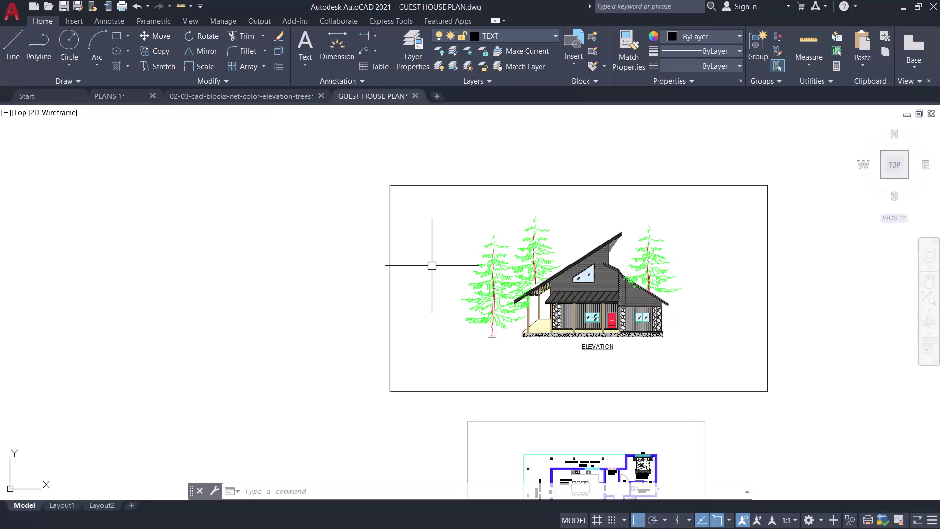
Start a plot using the DWG To PDF.pc3 plotter with ISO A4 paper.
key(ctrl+p)
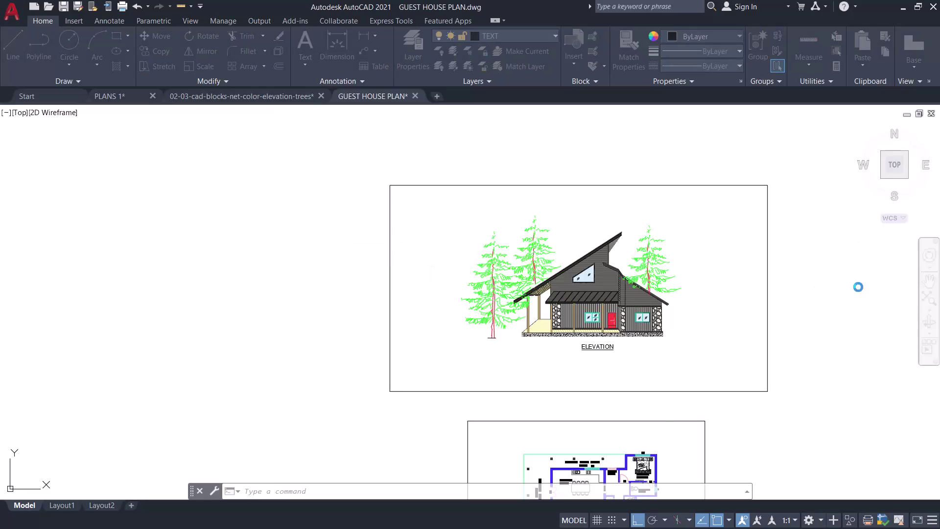
click(423, 185)
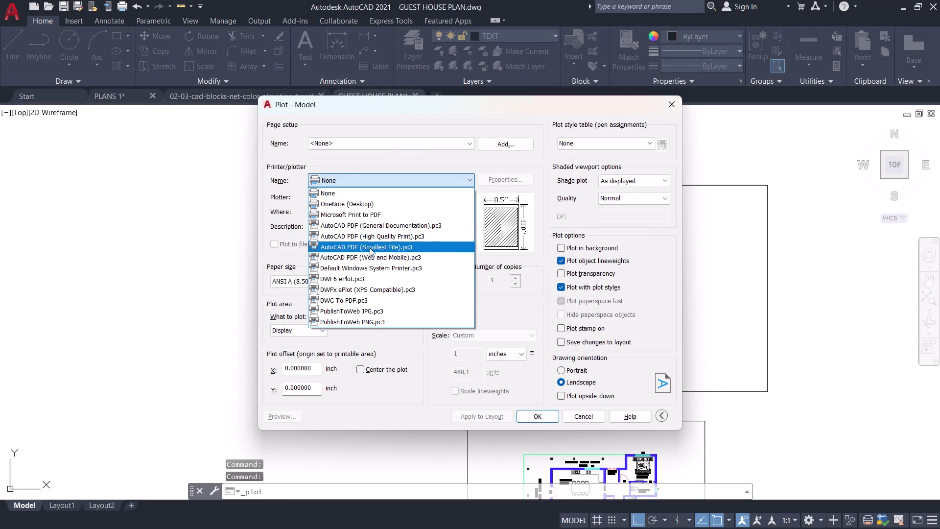
click(374, 298)
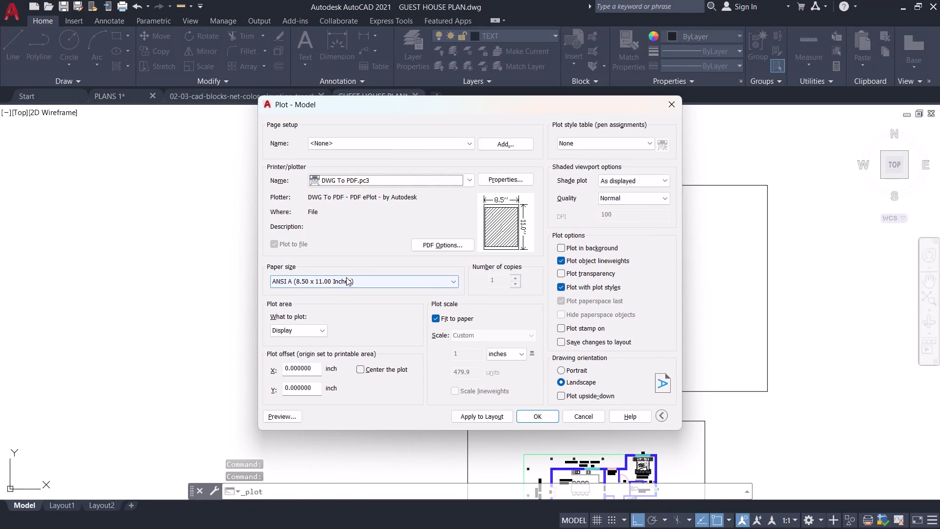
click(346, 277)
scroll(up, 3)
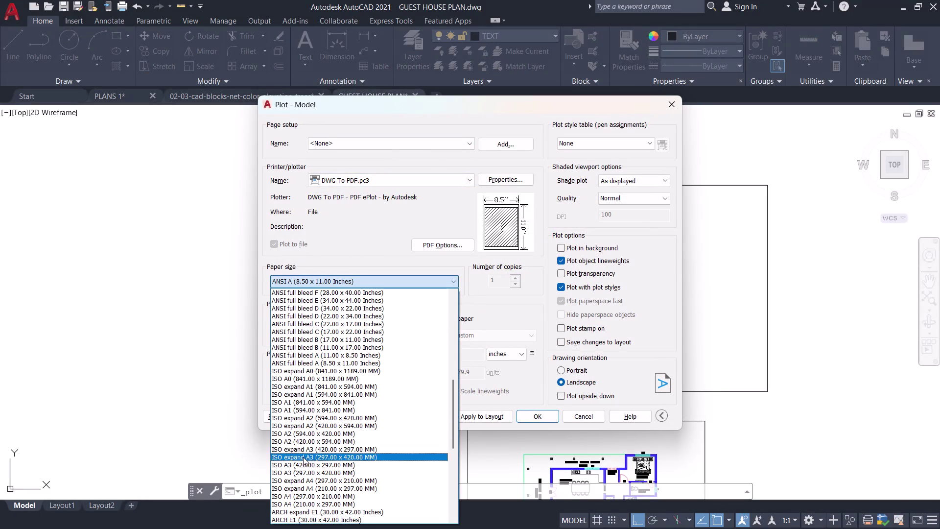
scroll(down, 3)
click(298, 450)
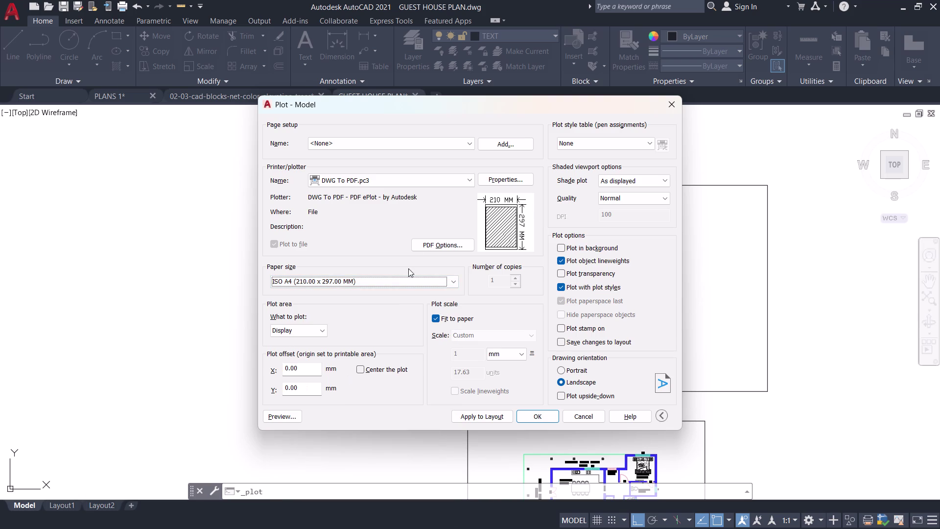
click(412, 182)
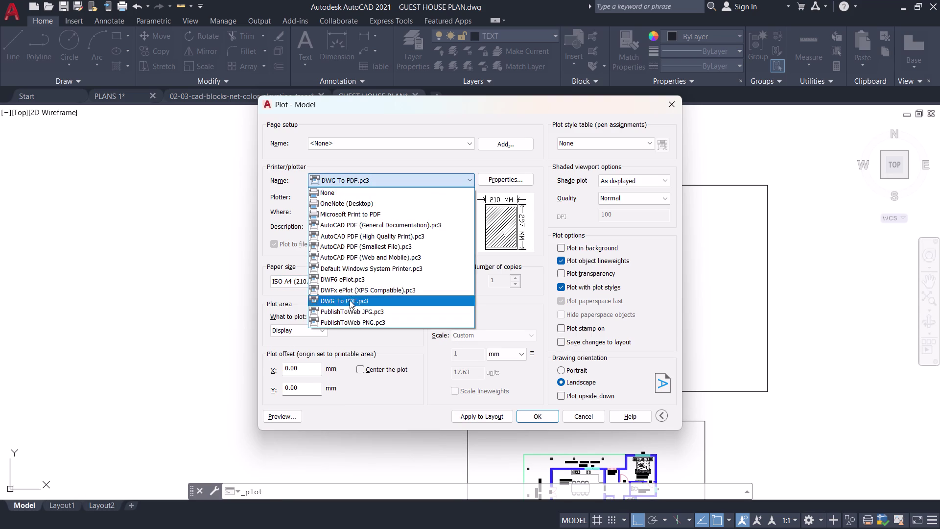
click(346, 403)
Select landscape ISO A4 (297 x 210 mm), centre the plot, and set What to plot to Window.
click(359, 280)
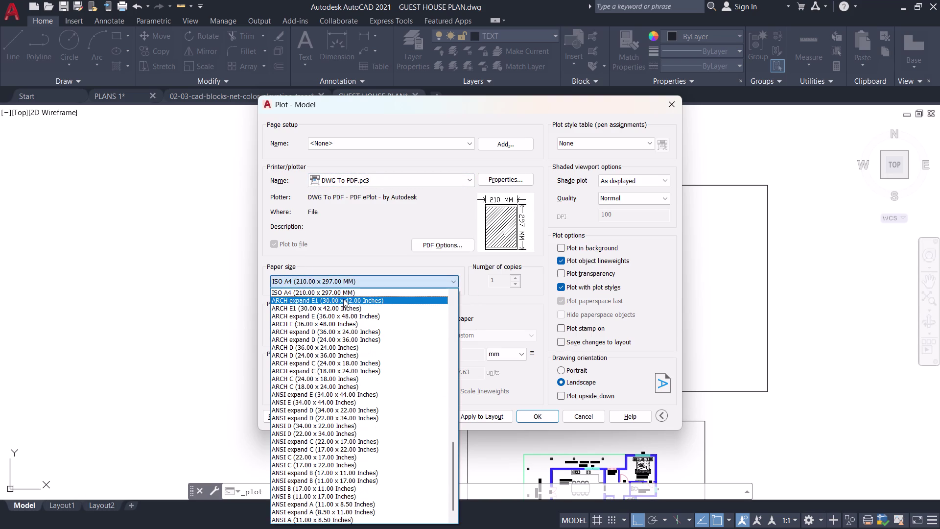
click(341, 294)
scroll(up, 3)
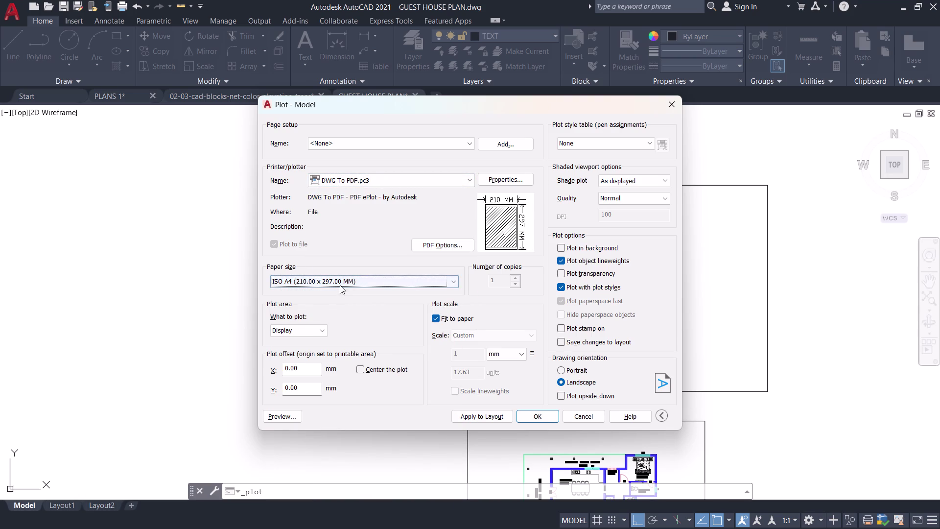
click(340, 285)
scroll(up, 3)
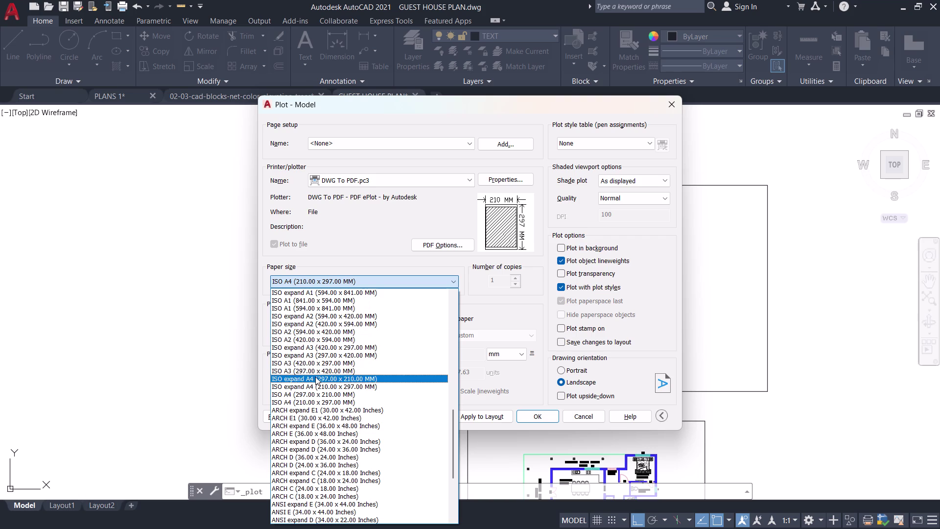
click(311, 393)
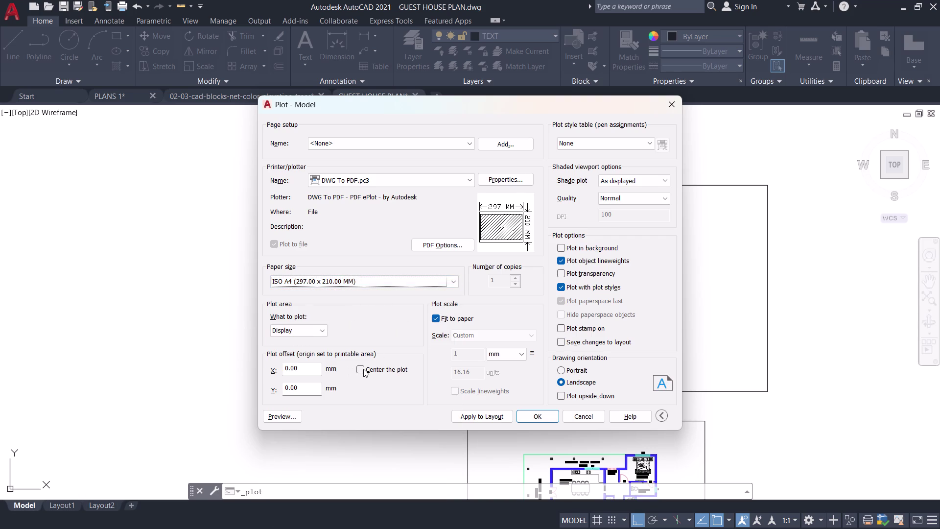
click(363, 368)
click(324, 331)
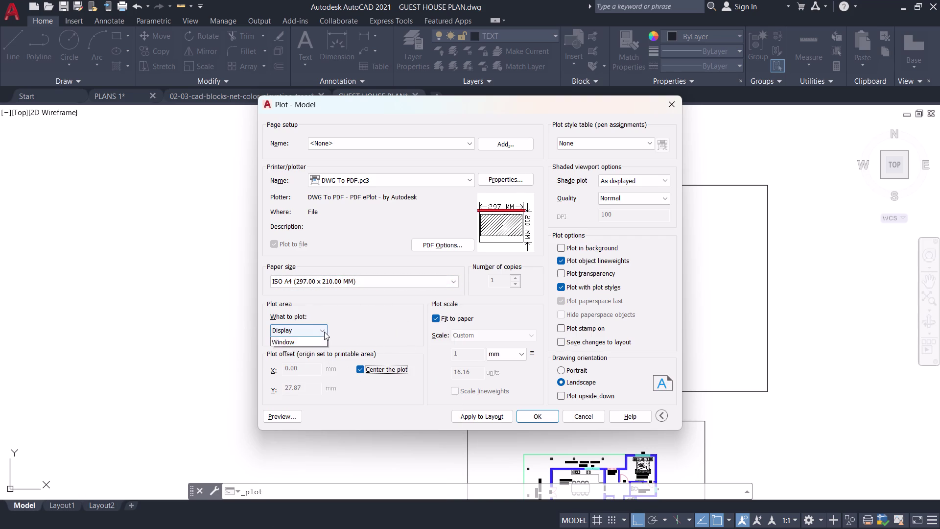
click(305, 362)
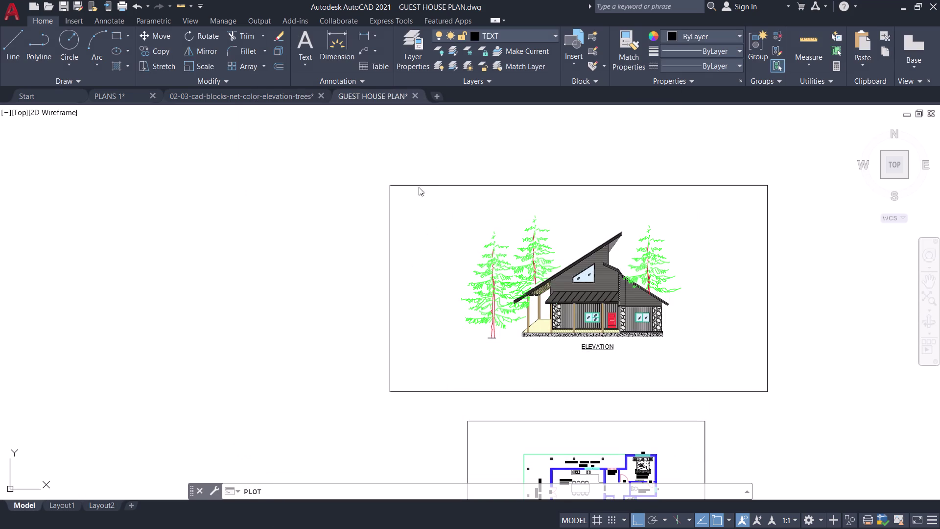
Window the elevation's rectangular frame as plot area, preview it, and re-pick both corners.
click(397, 206)
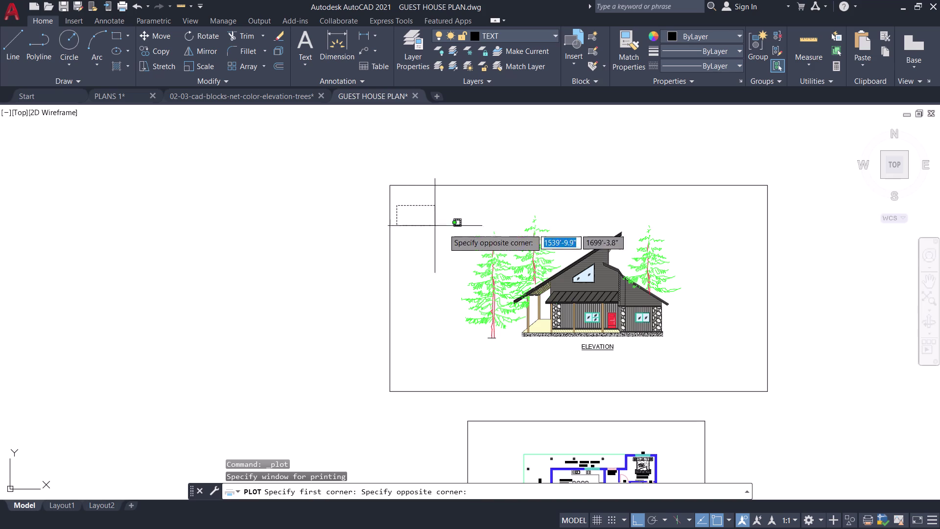
click(705, 360)
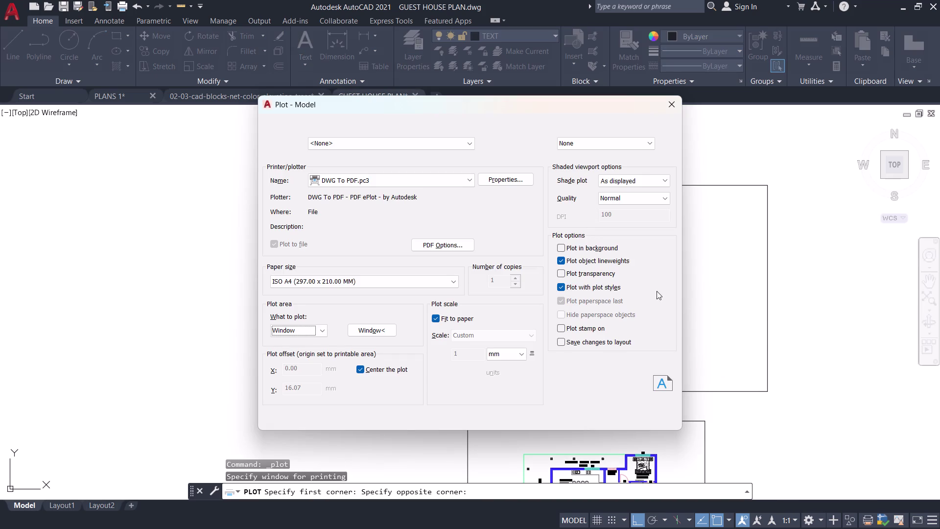
click(289, 415)
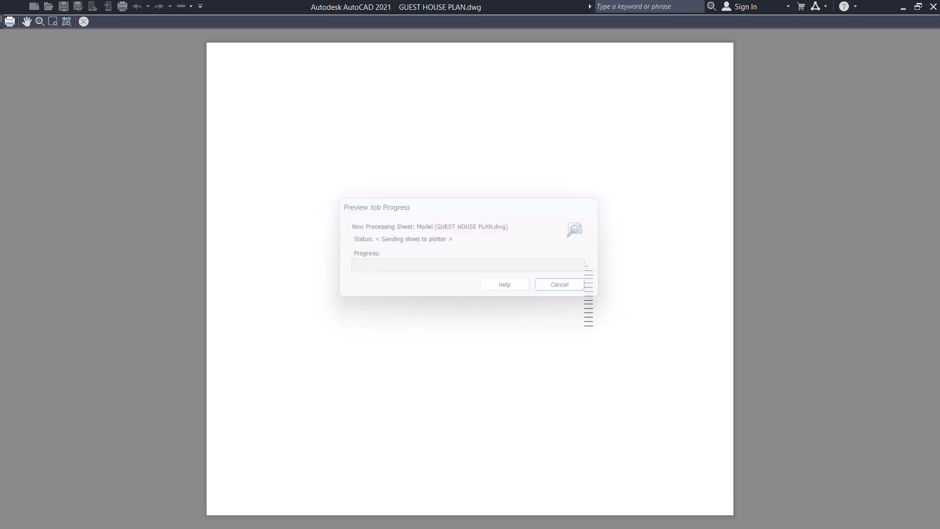
scroll(up, 3)
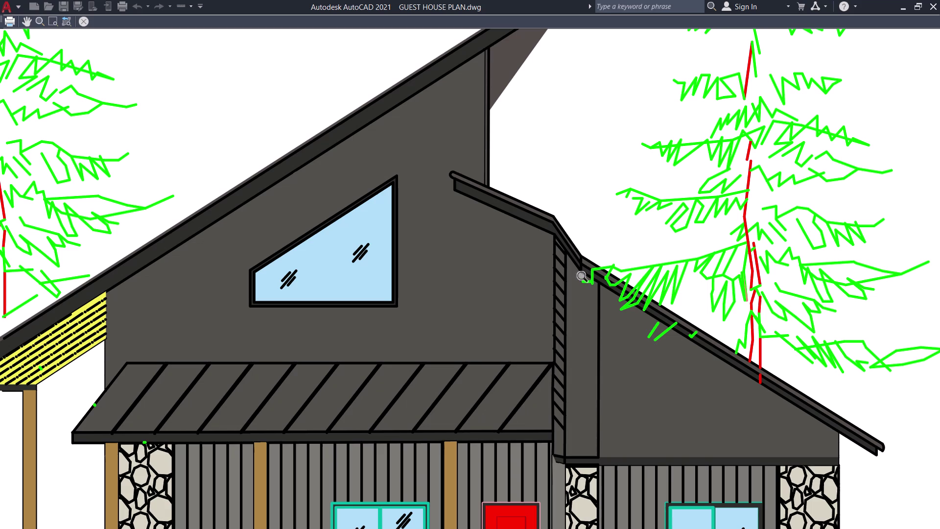
click(82, 21)
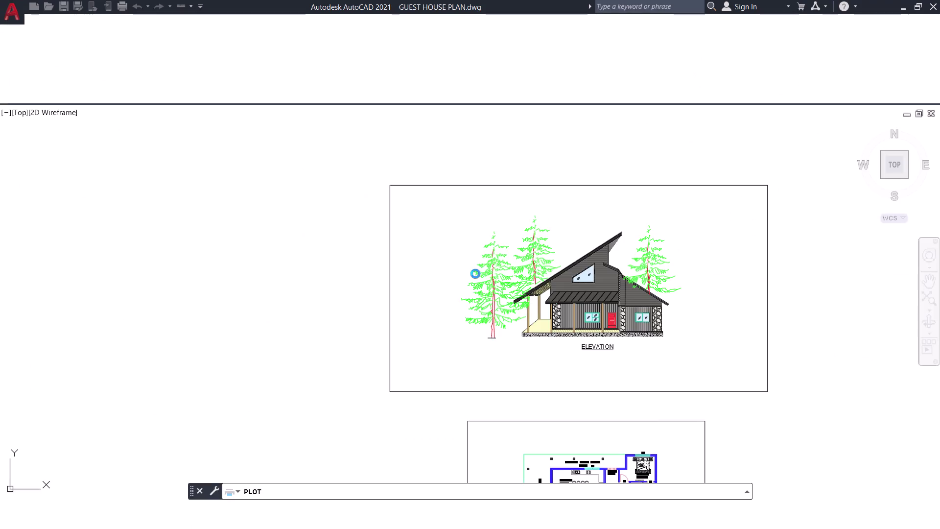
click(561, 261)
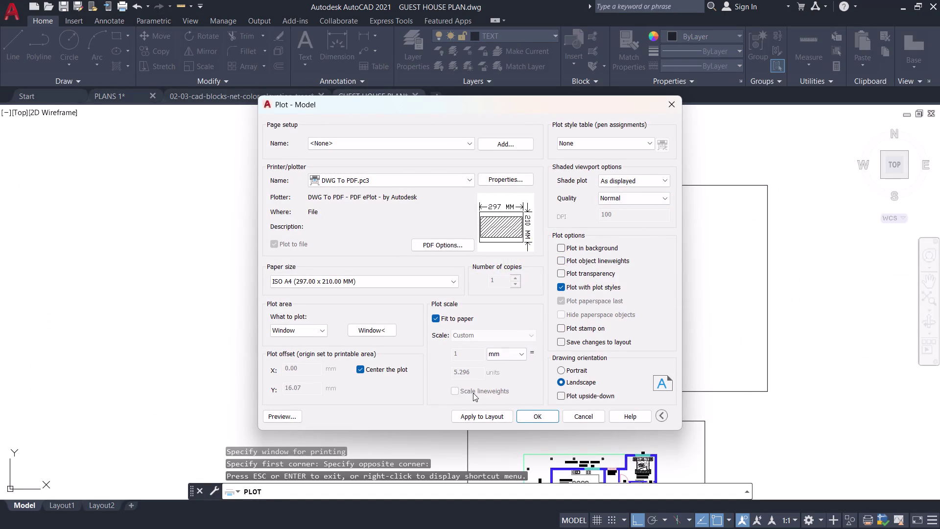
click(291, 417)
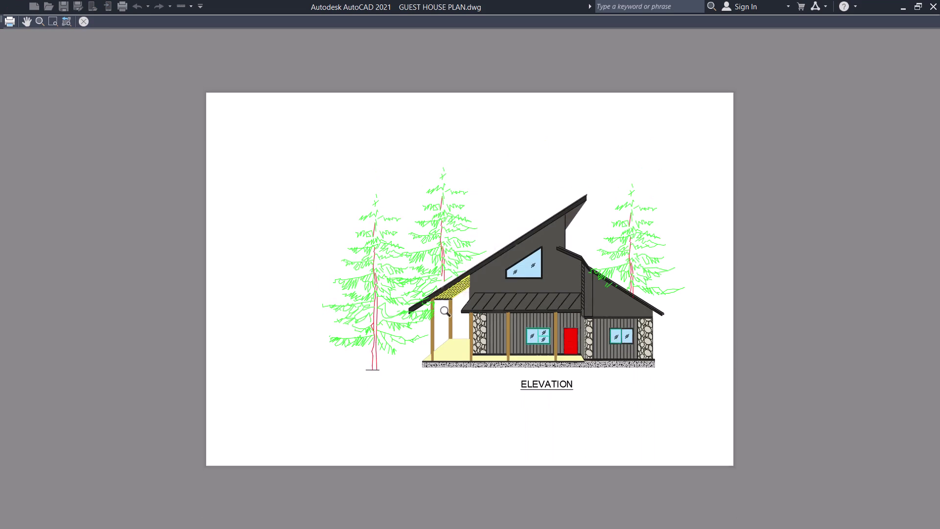
scroll(up, 3)
scroll(up, 3)
scroll(up, 3)
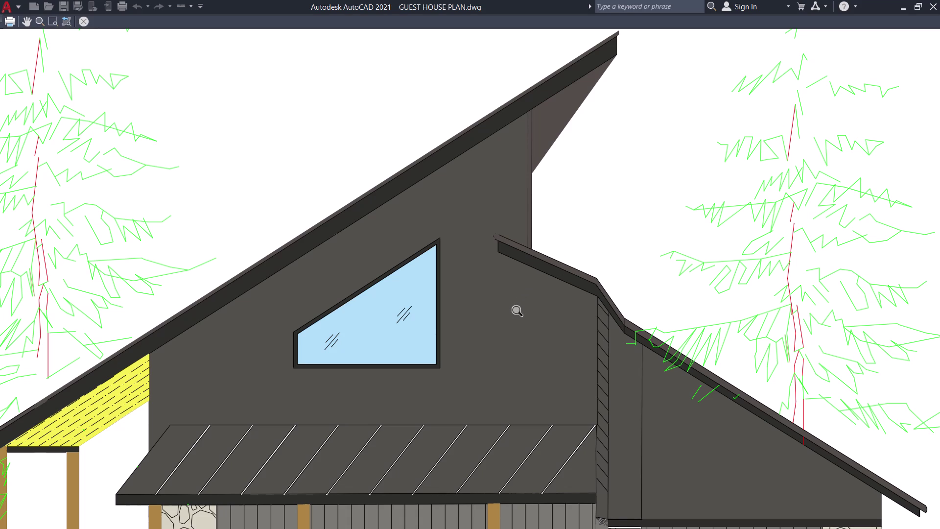
scroll(up, 3)
scroll(down, 3)
scroll(up, 3)
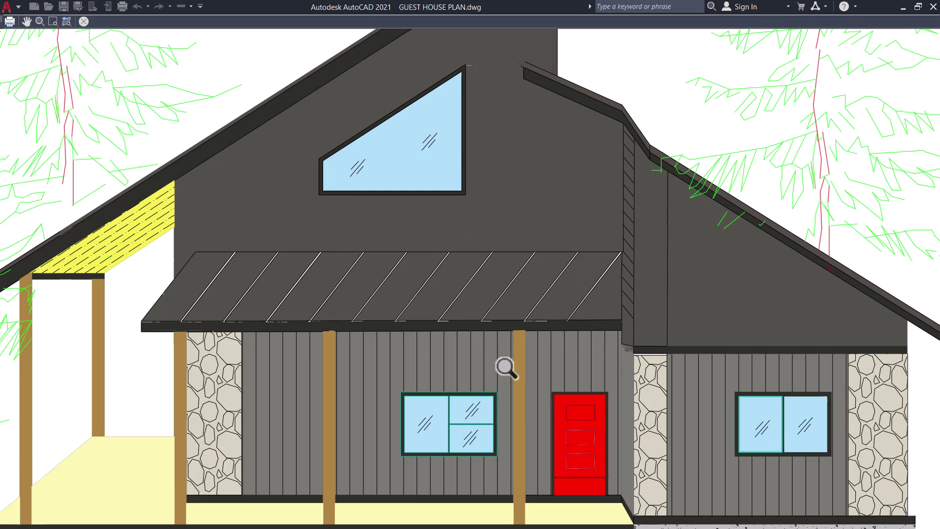
scroll(down, 3)
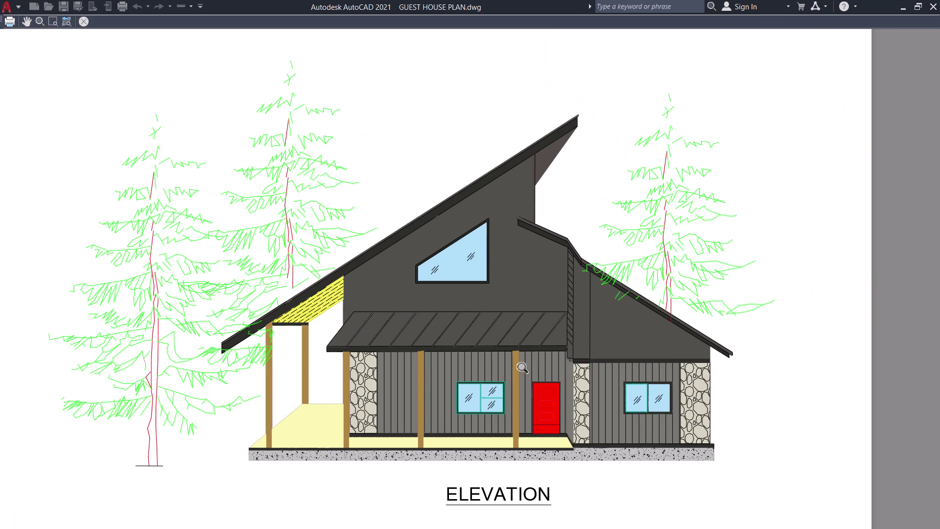
click(83, 21)
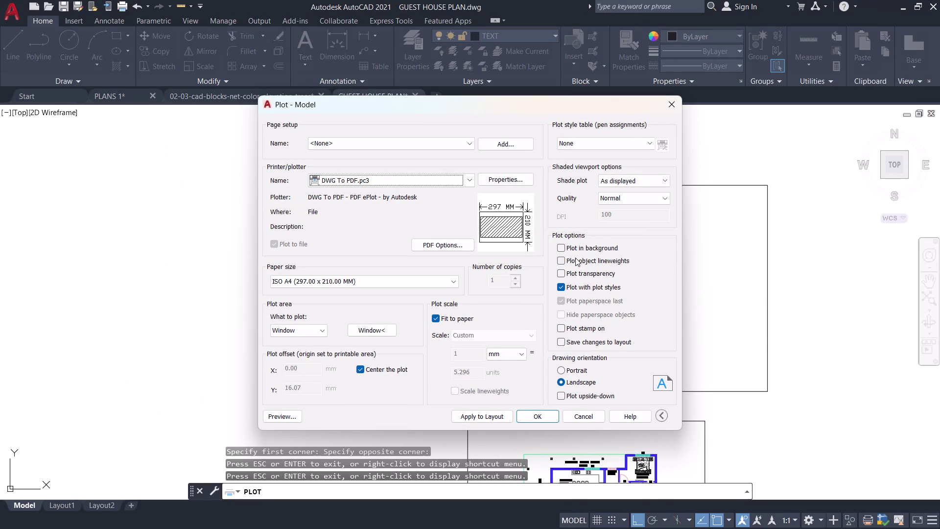
drag(505, 99, 156, 181)
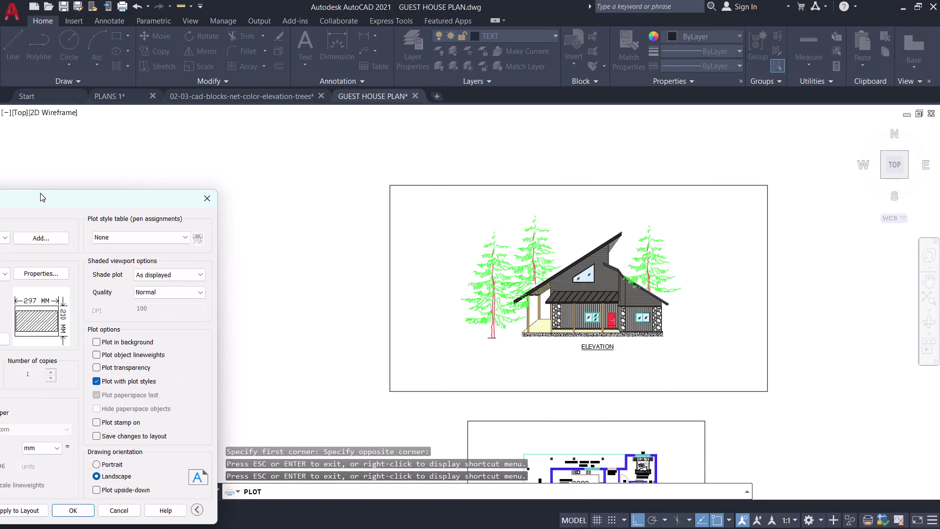
drag(157, 180, 597, 91)
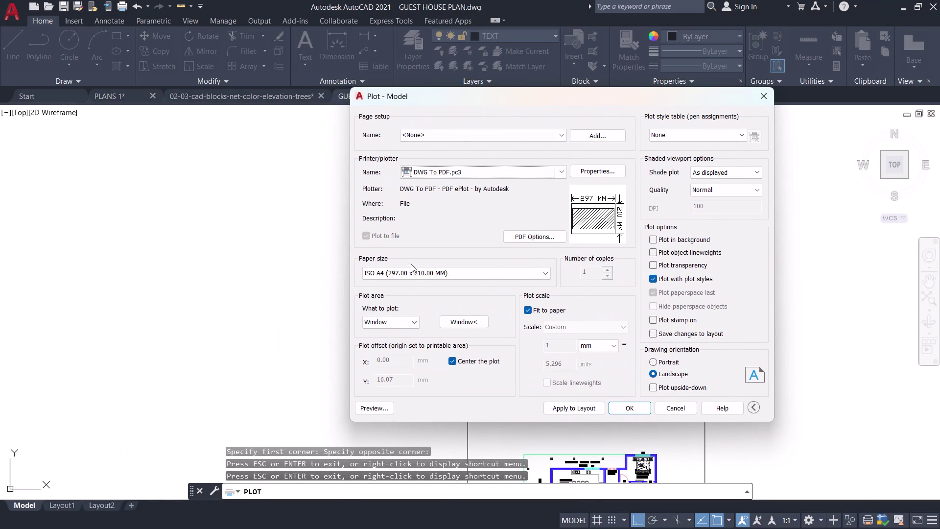
click(634, 406)
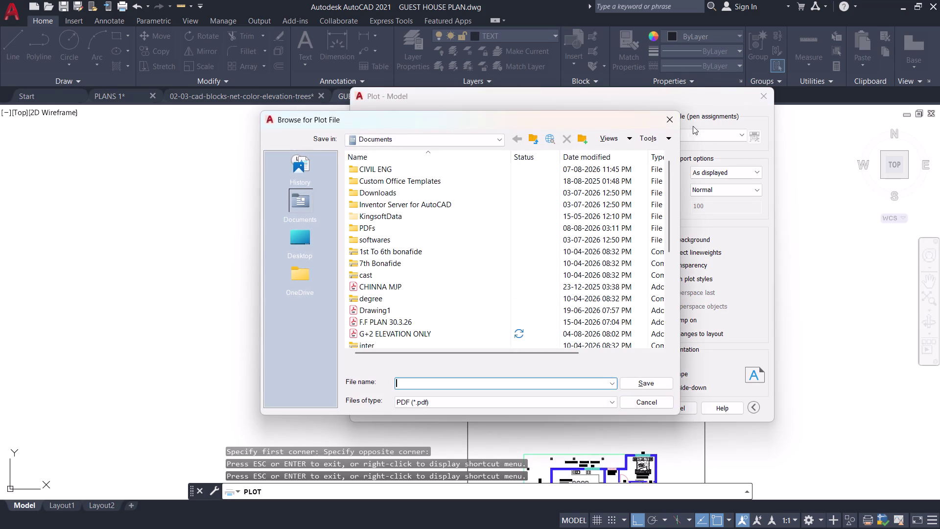
Choose the Desktop as the plot file location and enter the name 'ELEVATION'.
double_click(306, 245)
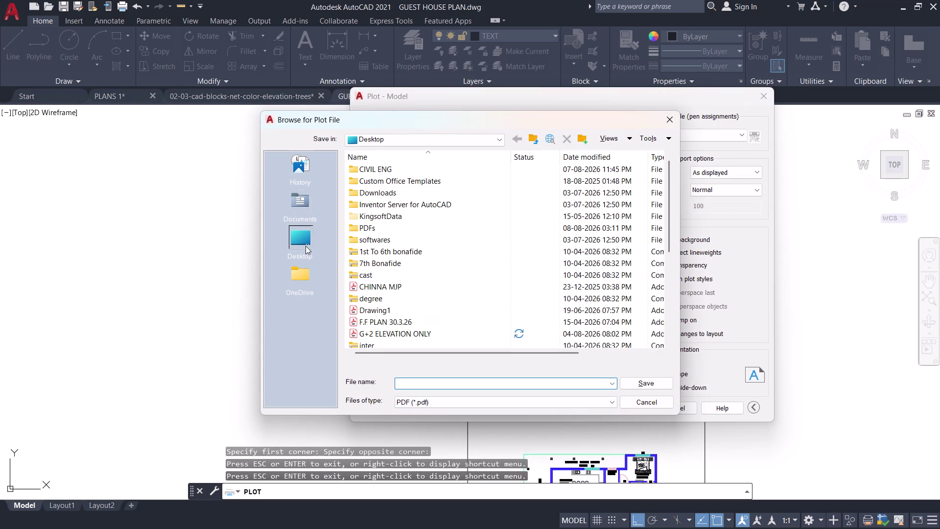
click(448, 384)
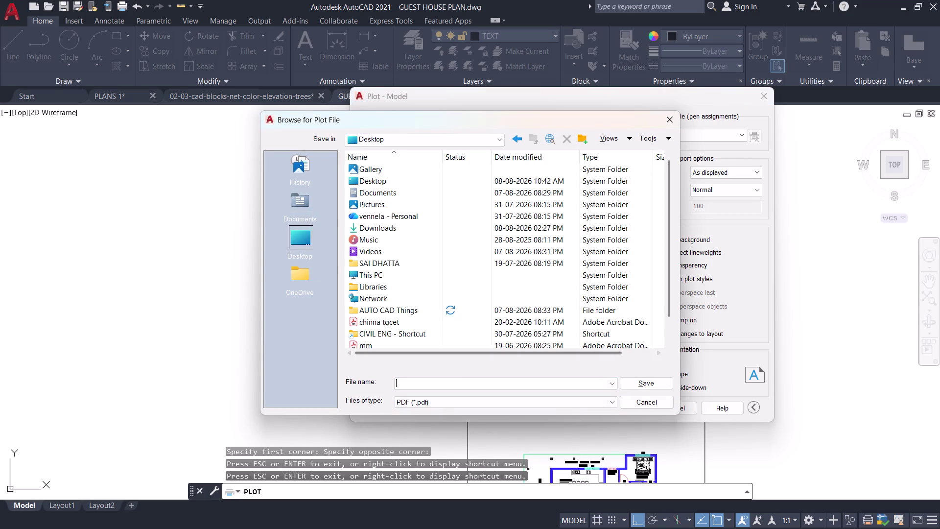
text(ELE)
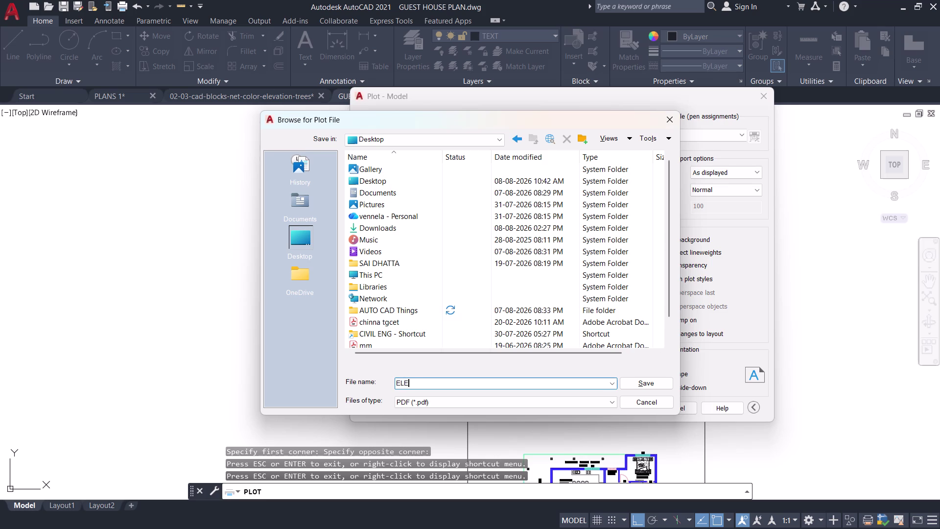
text(VATION)
key(space)
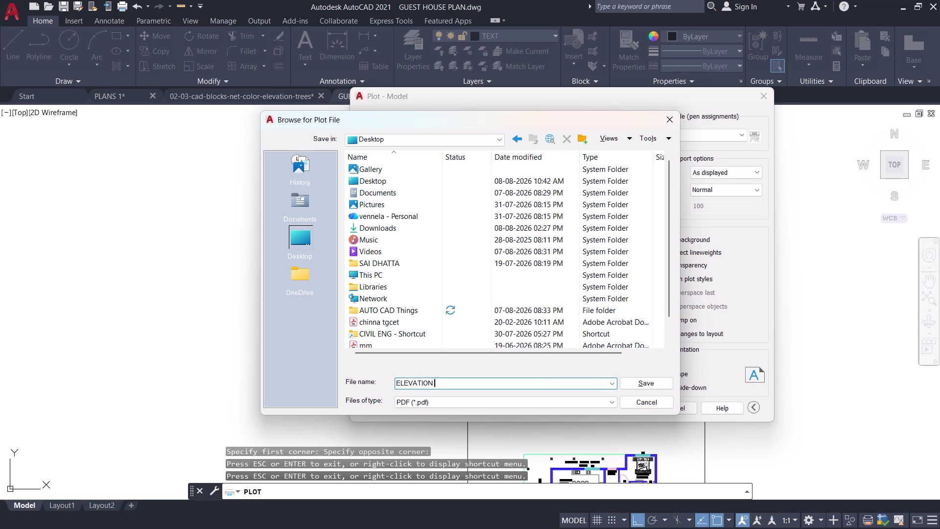
Extend the name to 'ELEVATION PROJECT PDF', save the PDF, and minimise Acrobat.
text(PROJEC)
text(T)
key(space)
text(PDF)
click(658, 381)
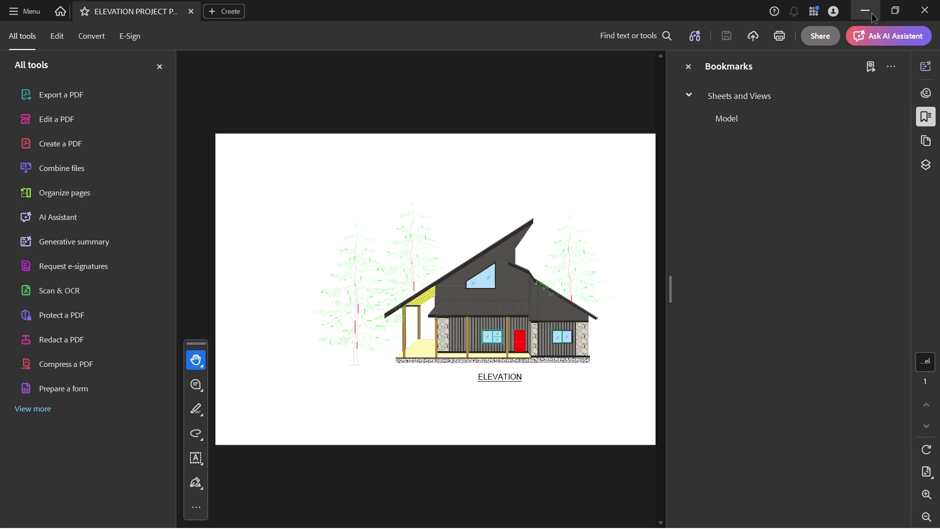
click(927, 17)
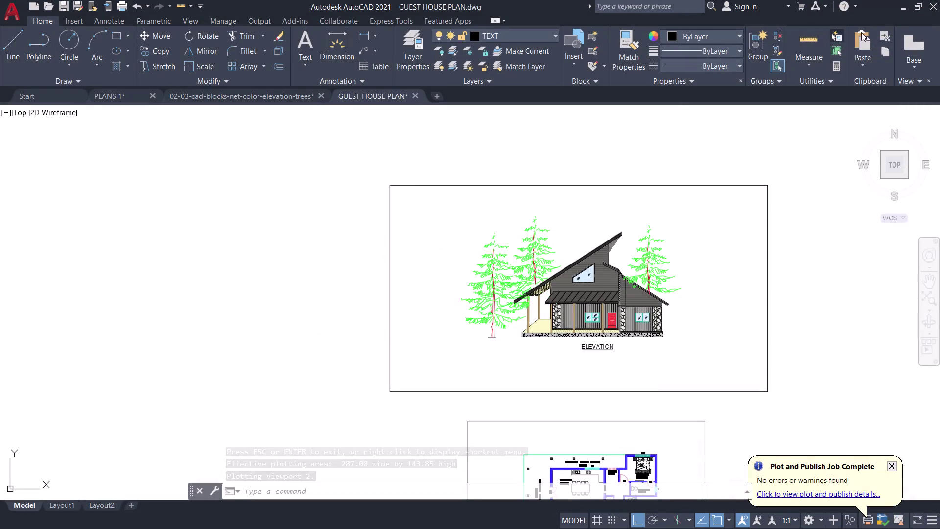